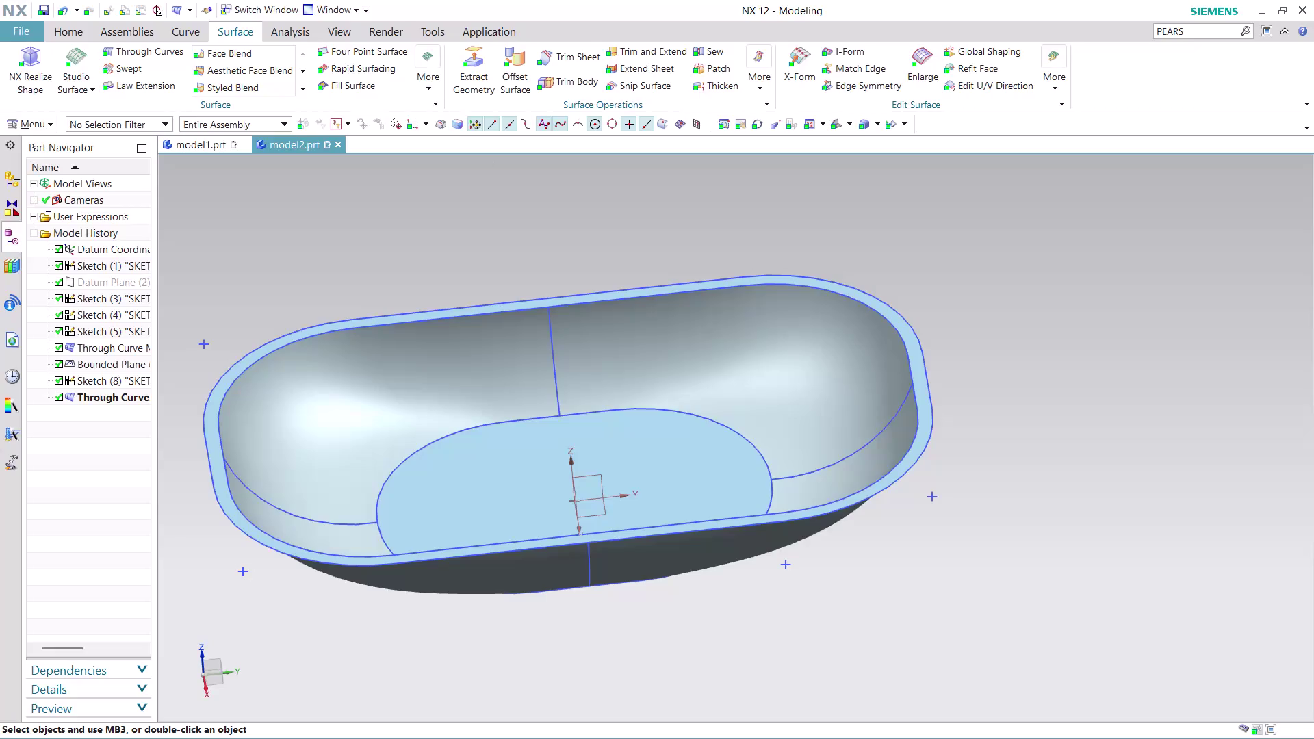
Orbit the view to face the tub's bottom squarely and switch to the Home tab.
middle_drag(444, 205, 456, 227)
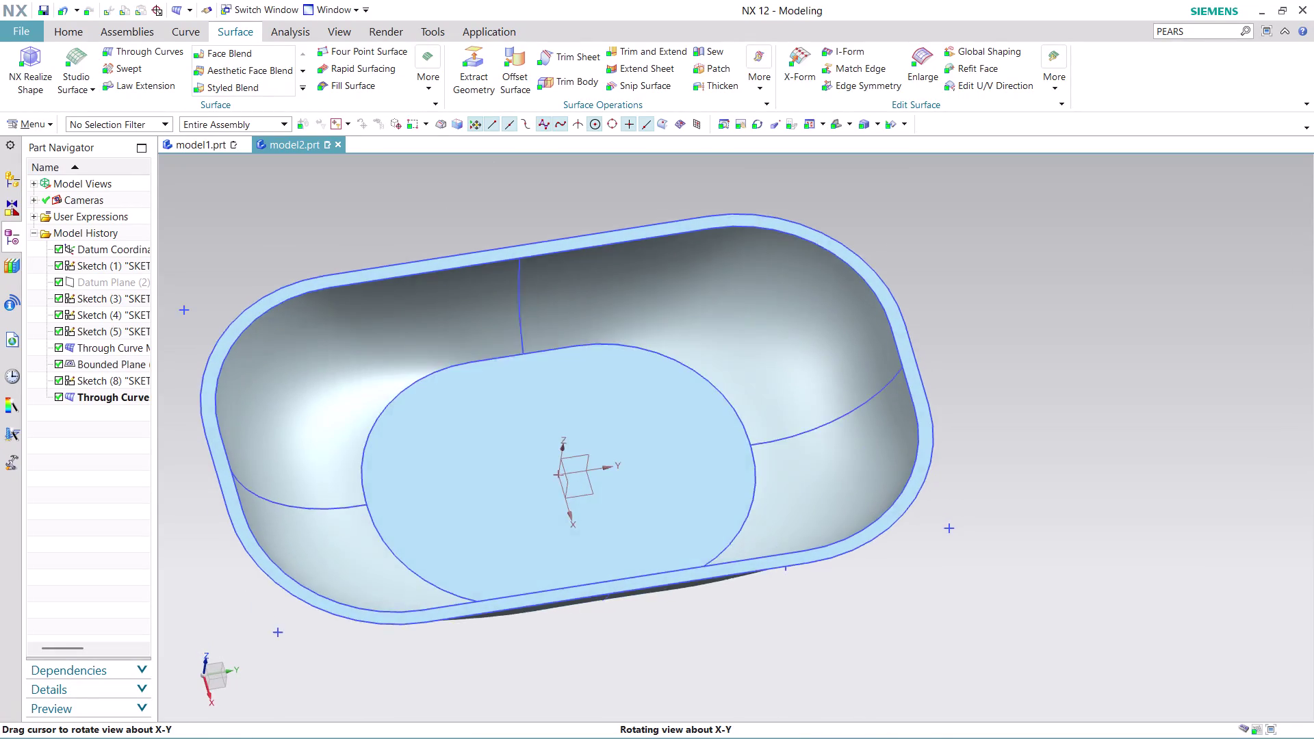
middle_drag(455, 227, 432, 239)
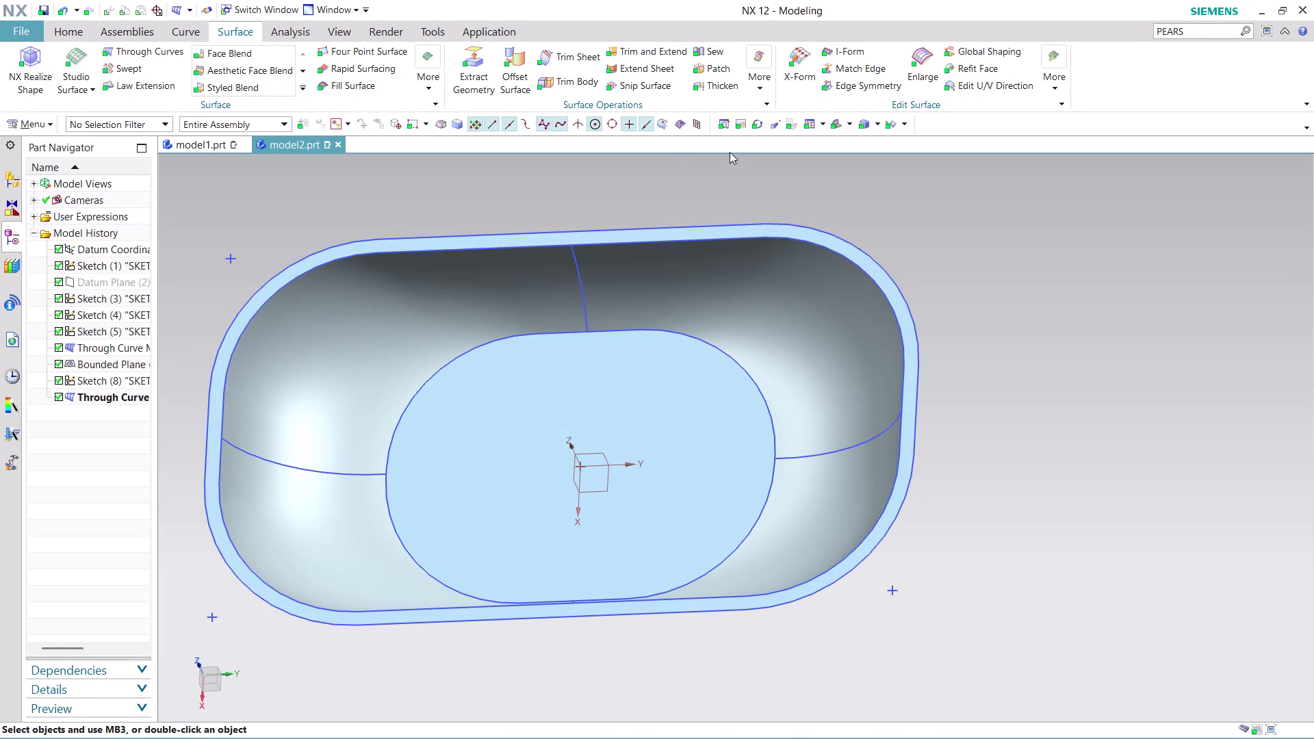
click(57, 37)
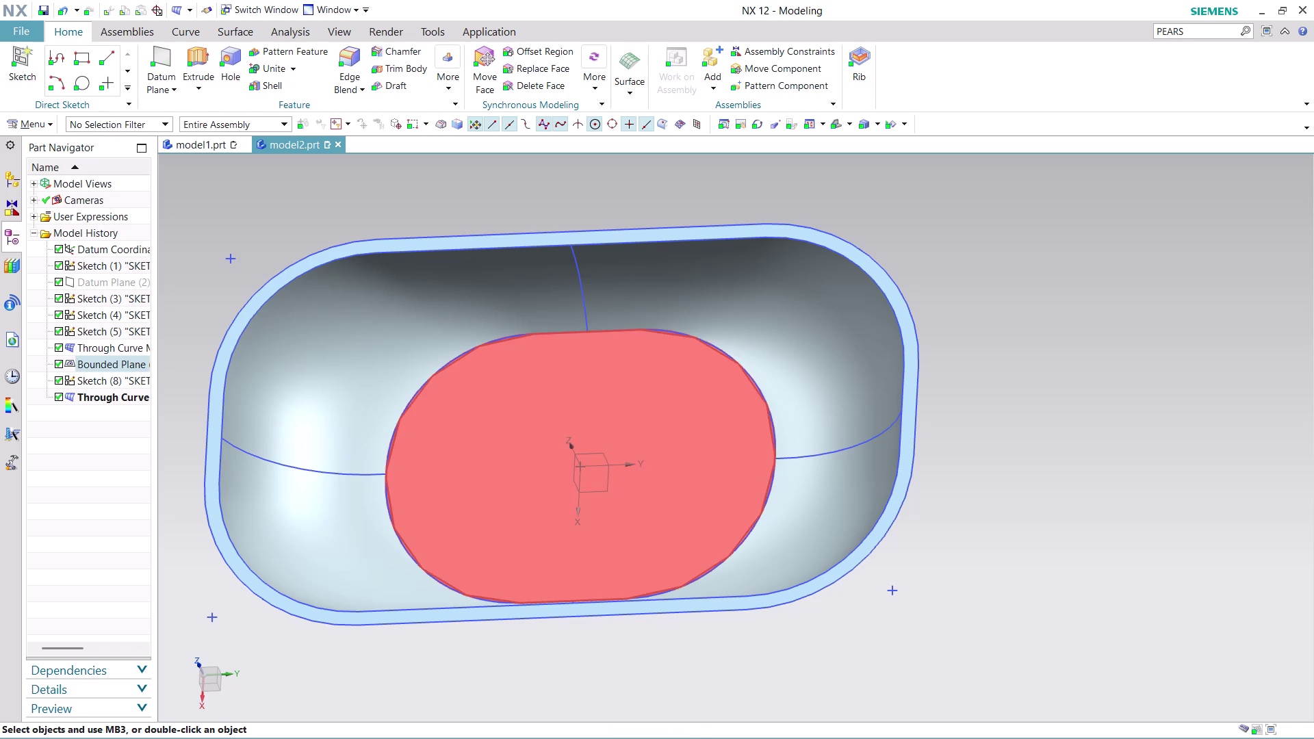
Create Sketch 10 on the tub's flat bottom face, setting its reference direction and origin point.
click(13, 62)
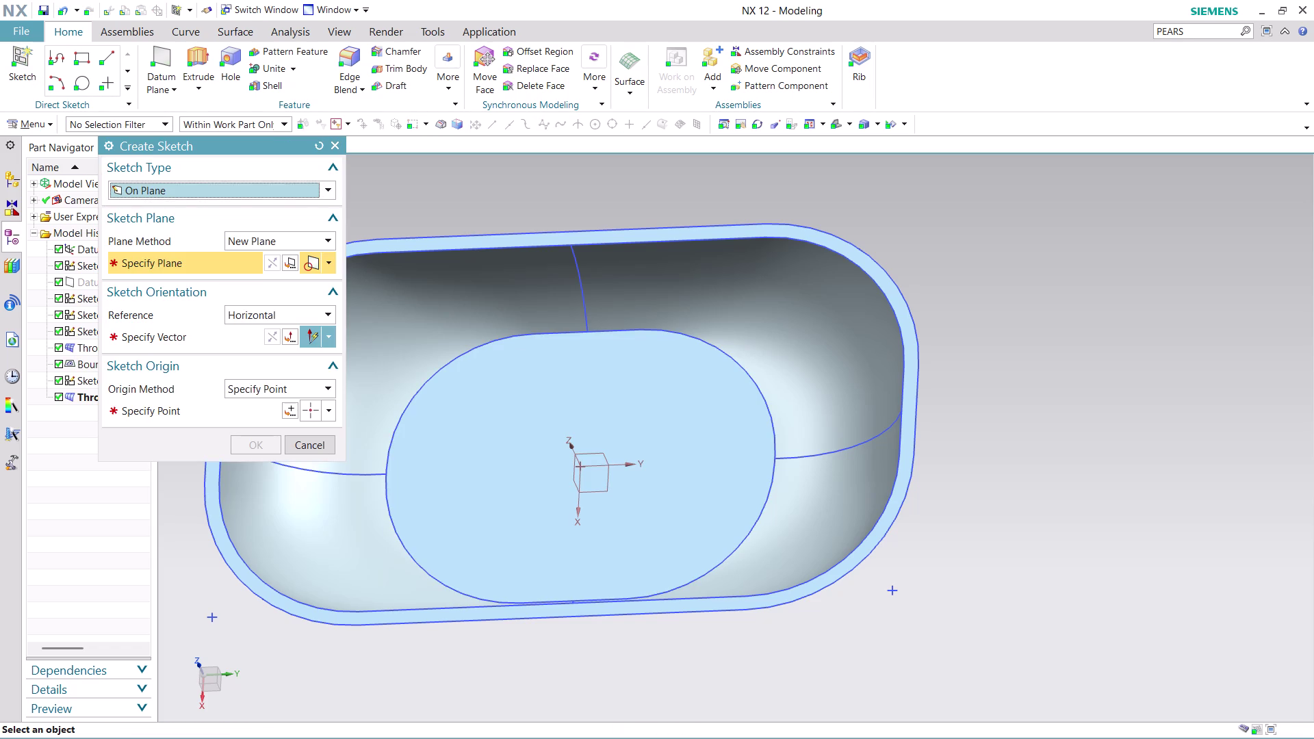
click(466, 513)
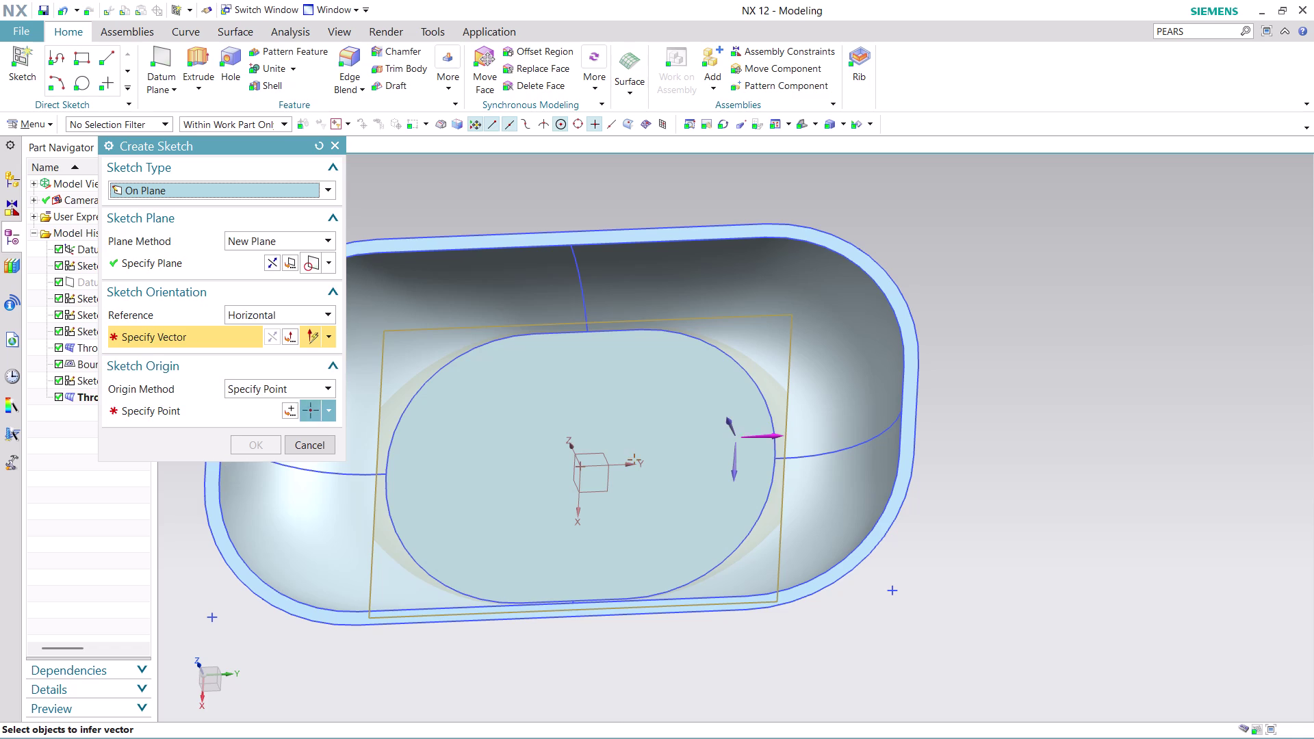
click(770, 438)
click(291, 404)
click(266, 431)
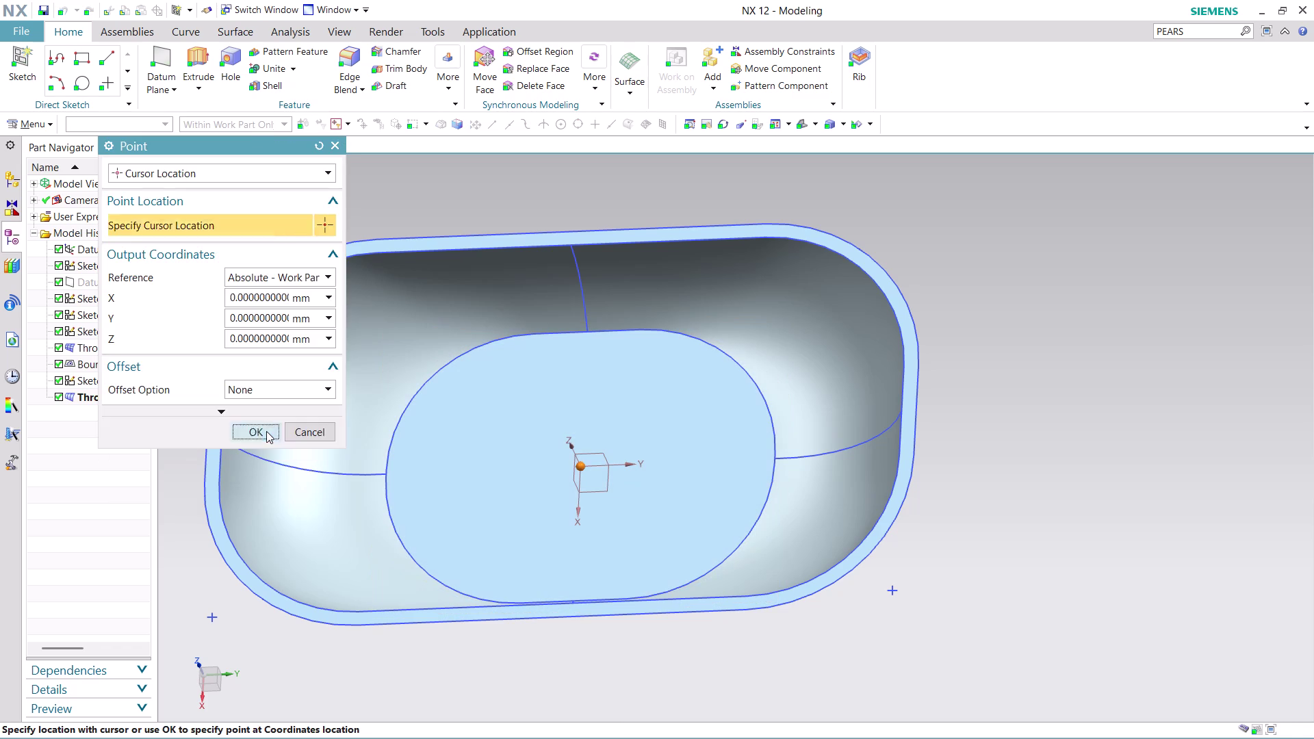
click(250, 441)
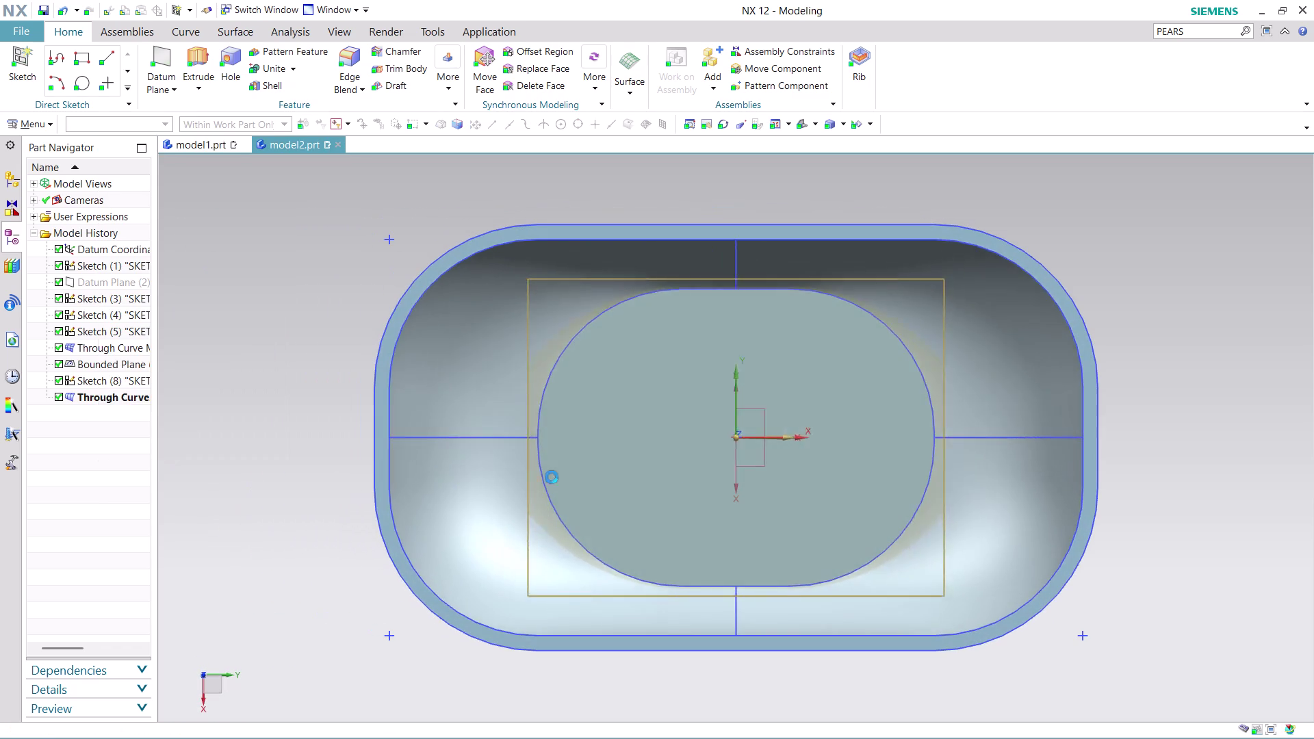
scroll(down, 3)
scroll(up, 3)
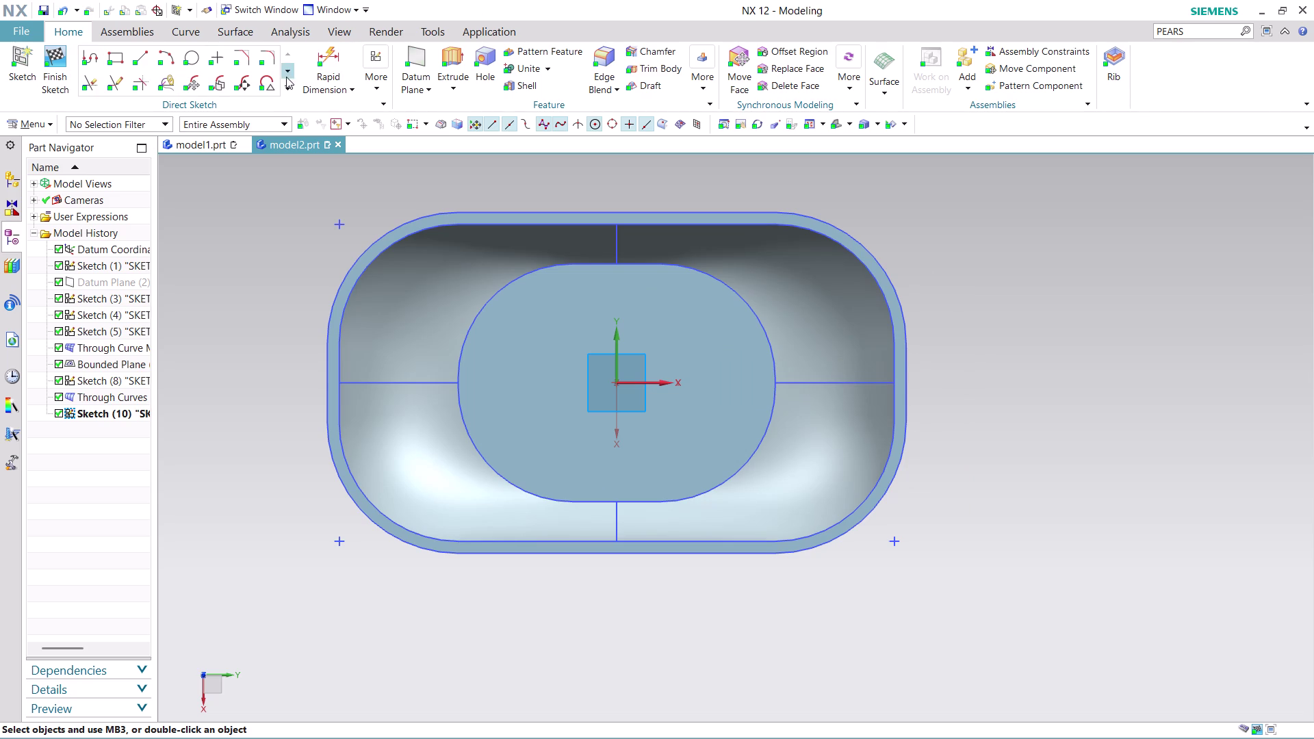
Offset the bottom outline 3 mm inward as a closed loop and finish the sketch.
click(283, 84)
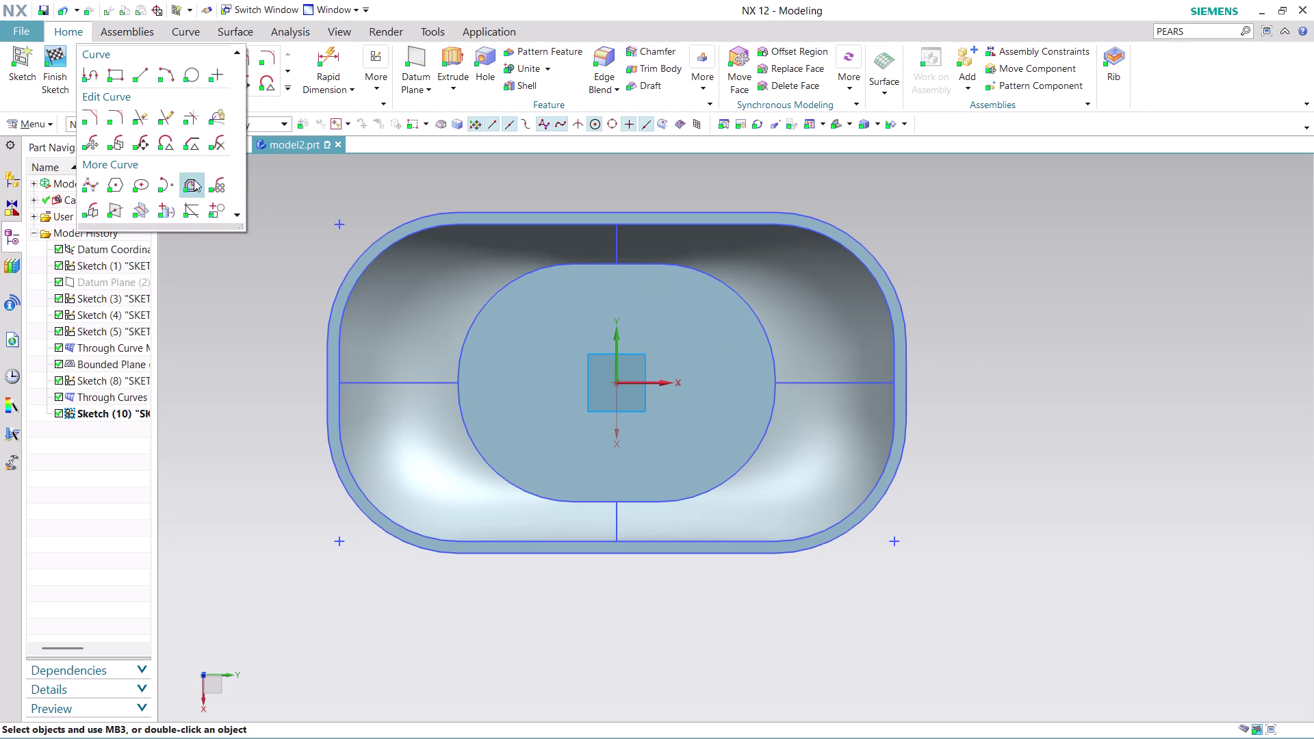
click(193, 180)
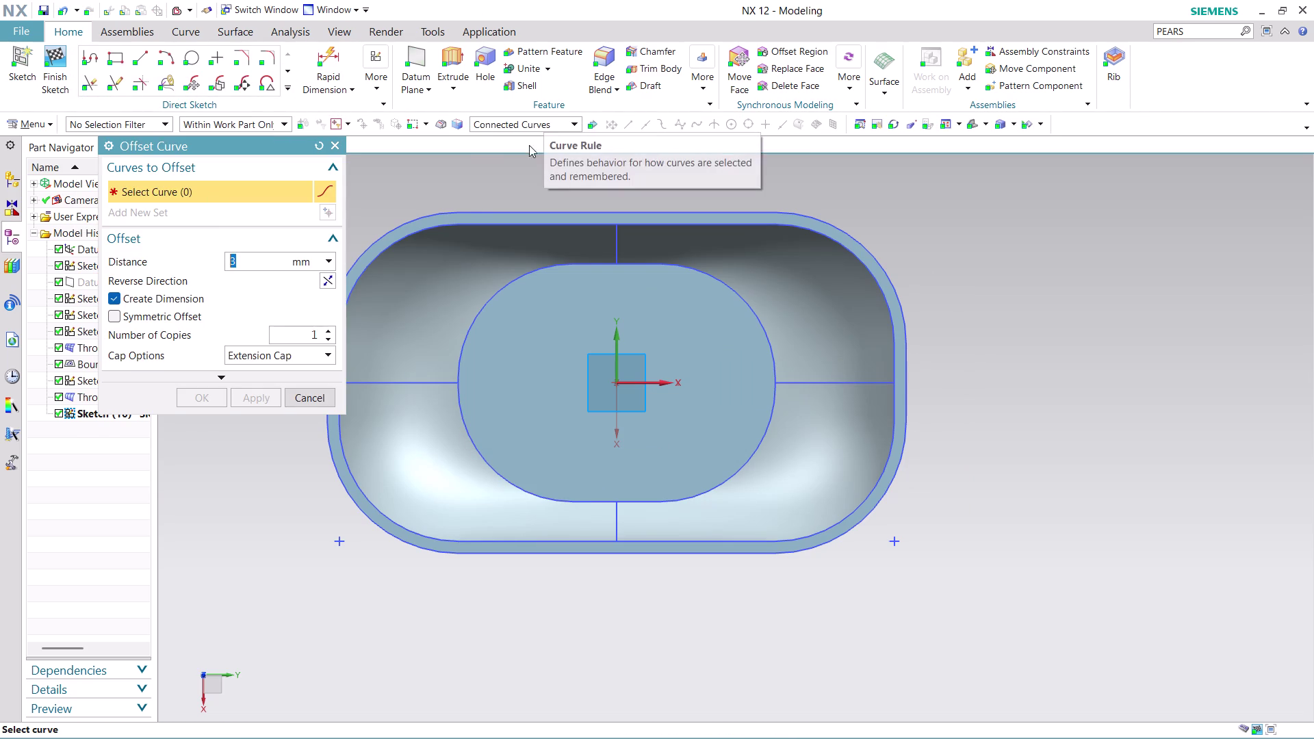
click(461, 346)
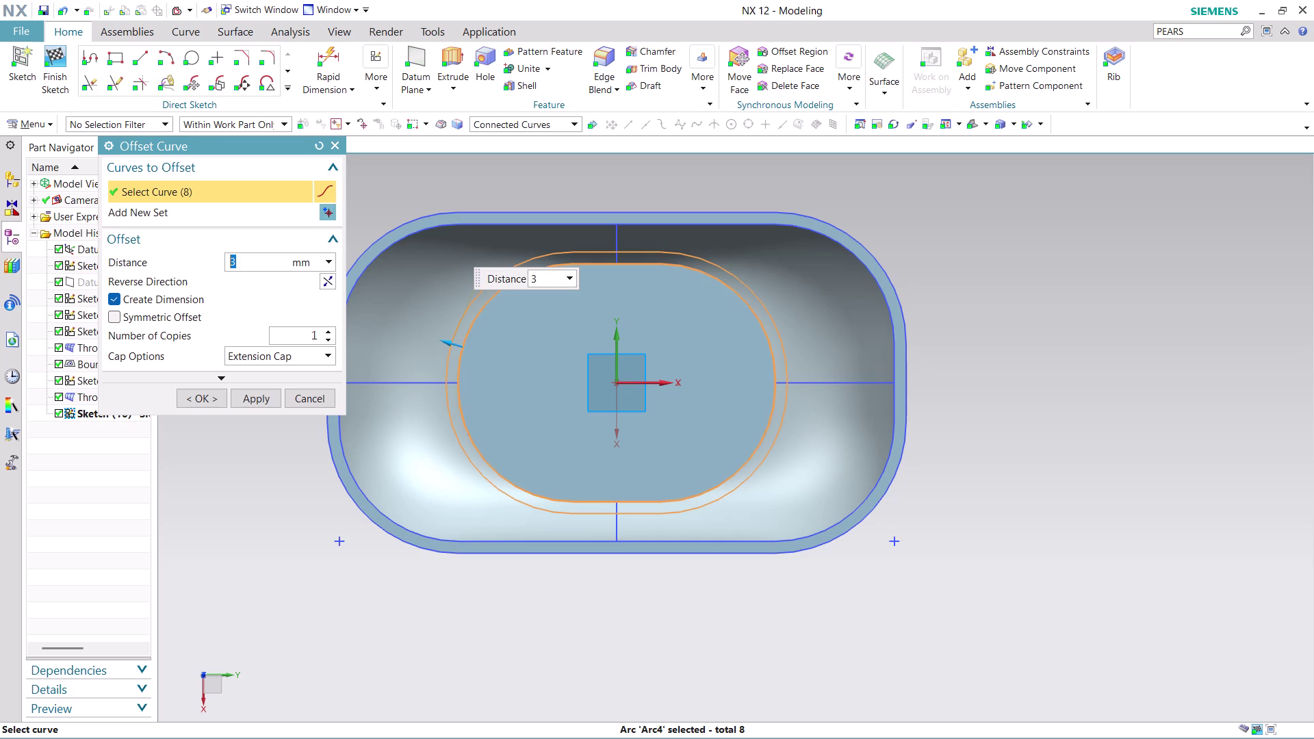
click(332, 279)
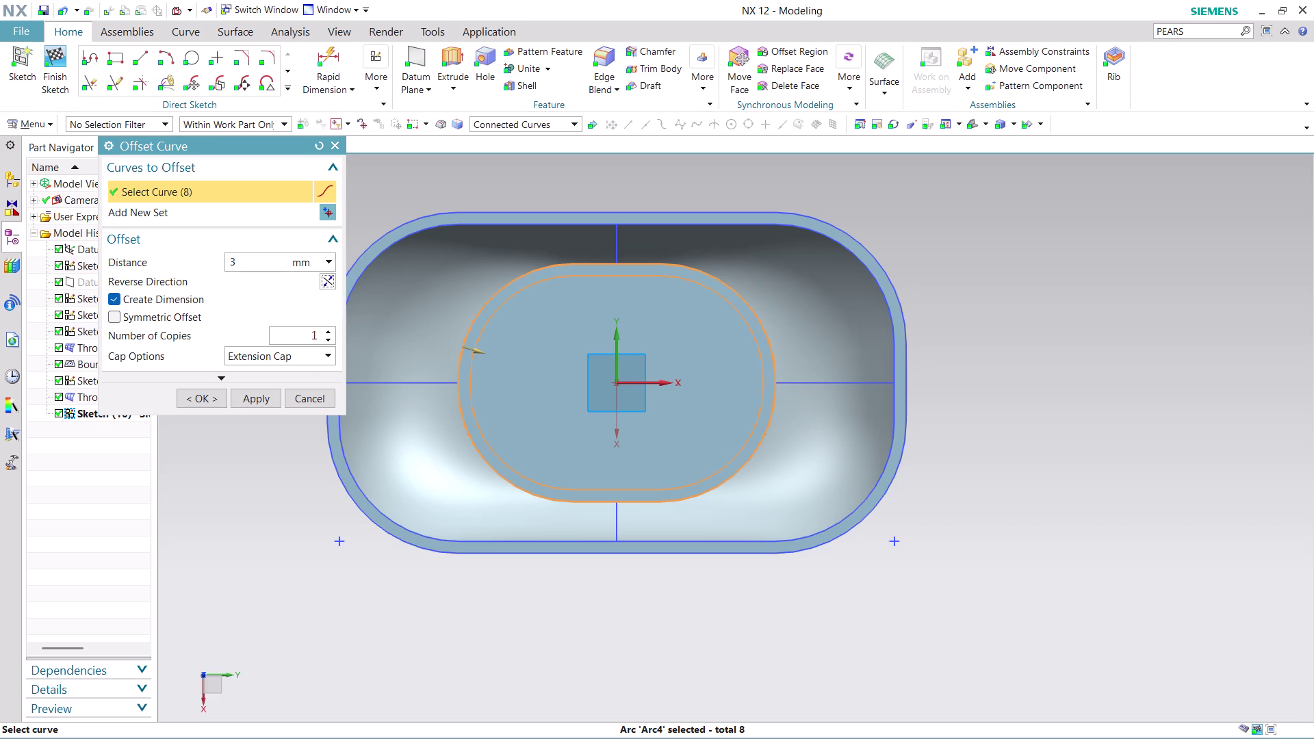
click(190, 396)
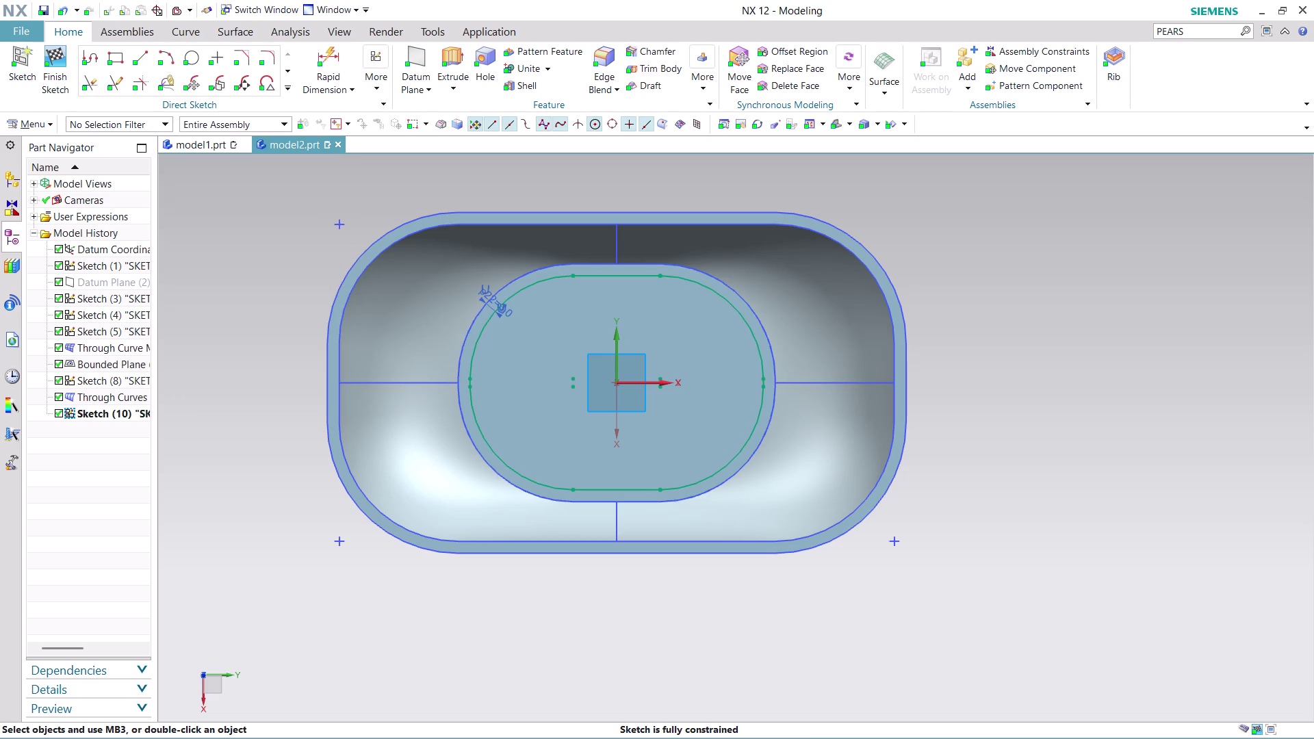
click(55, 65)
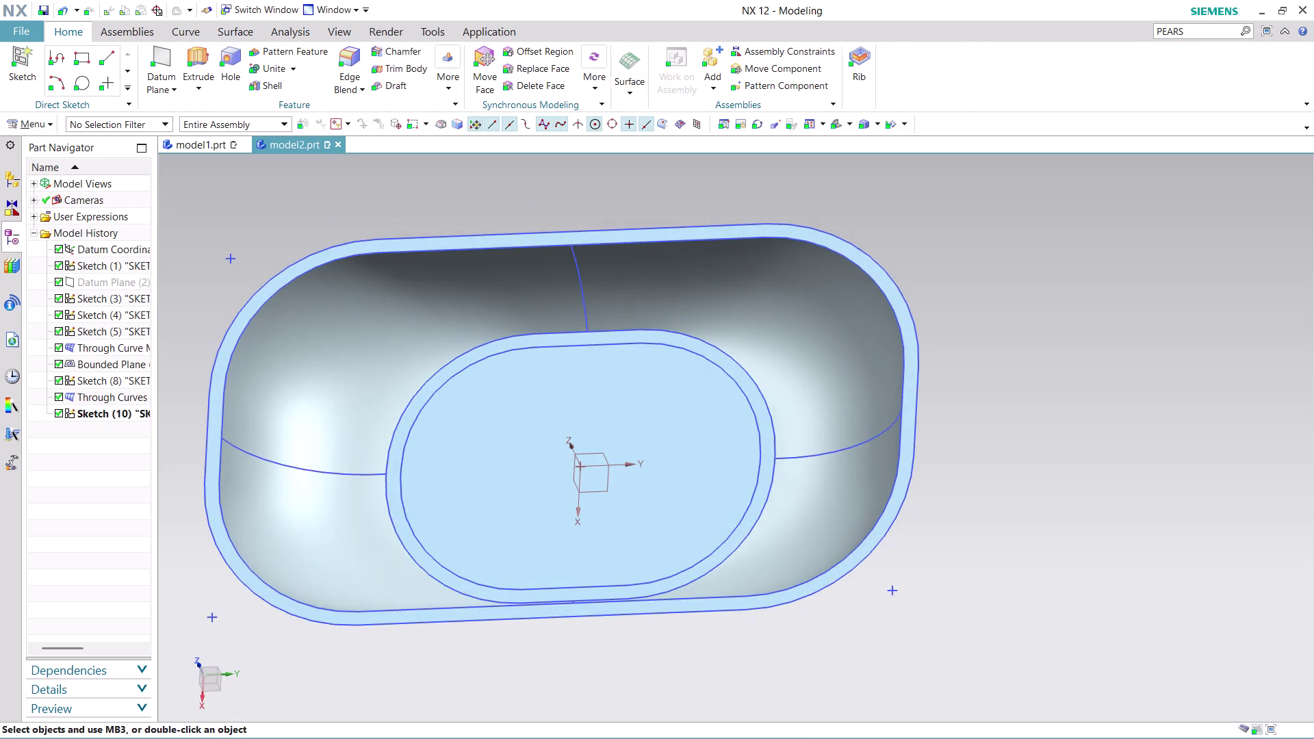
Set up a 7 mm extrusion of the tub's bottom face.
scroll(down, 3)
middle_drag(559, 679, 549, 568)
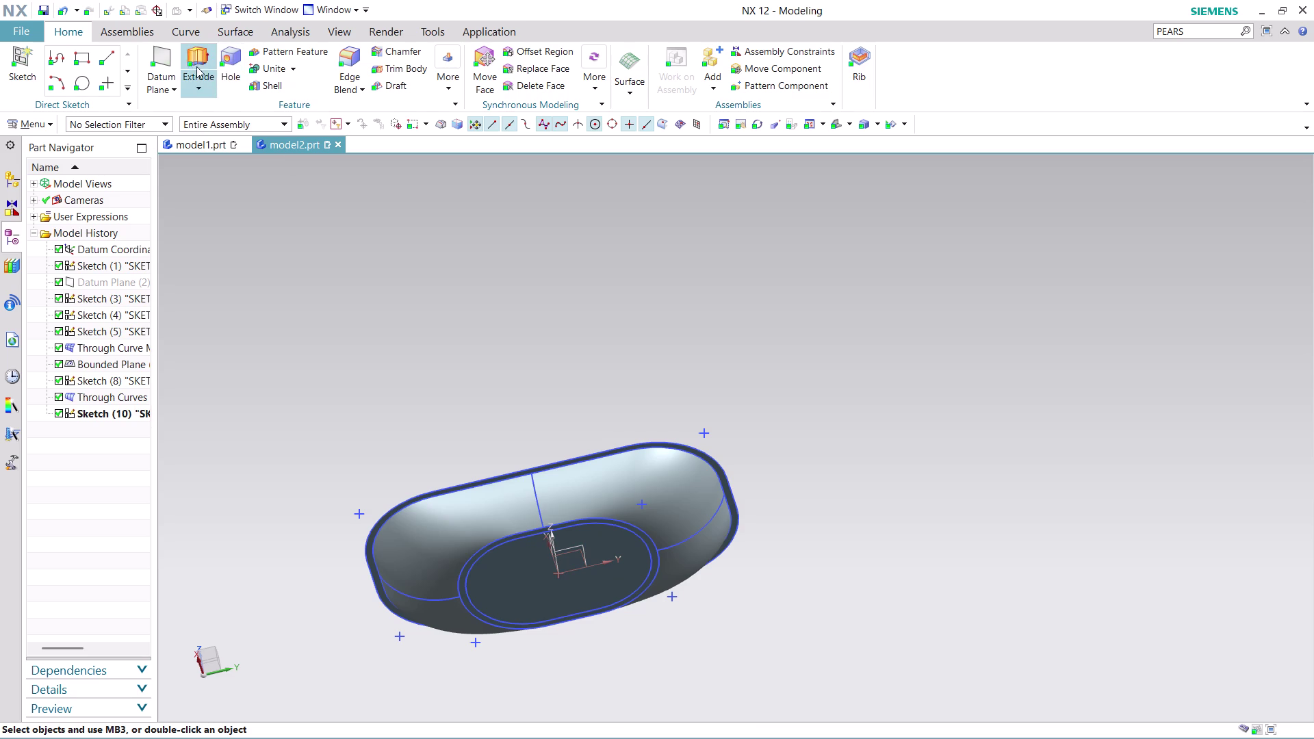
click(188, 56)
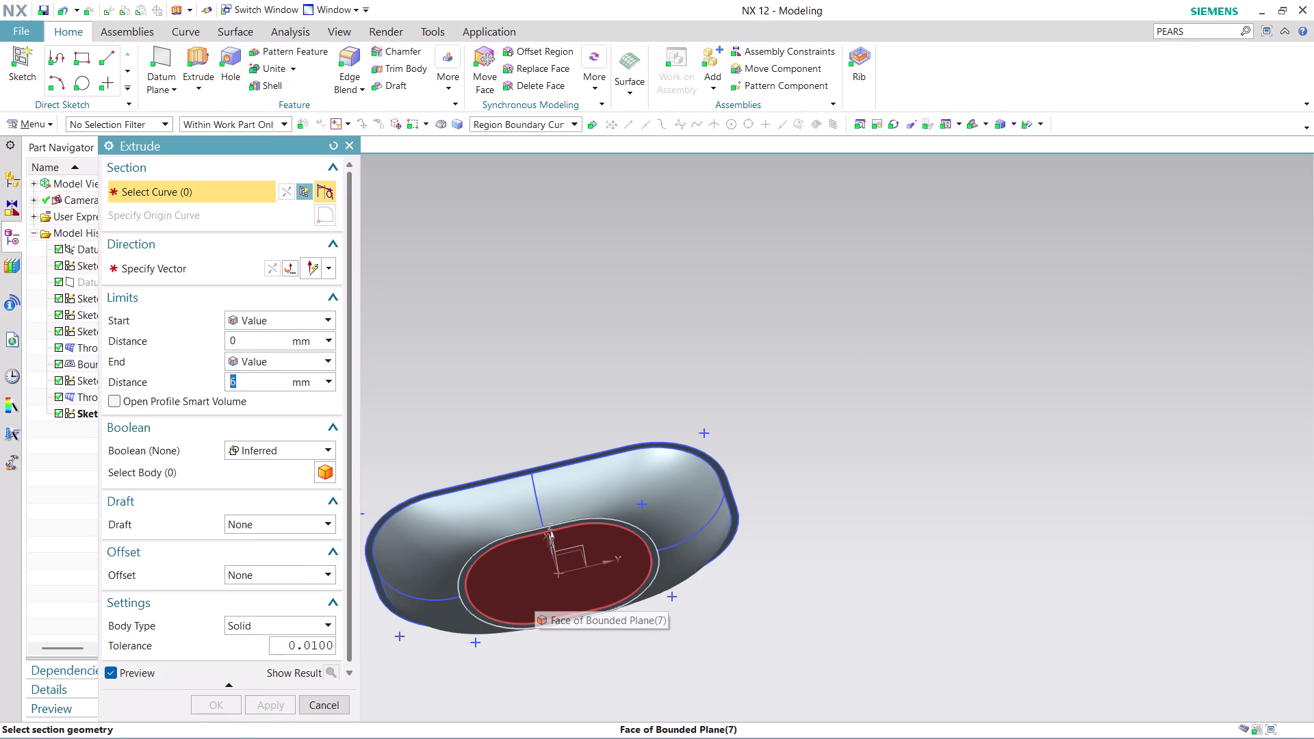
key(7)
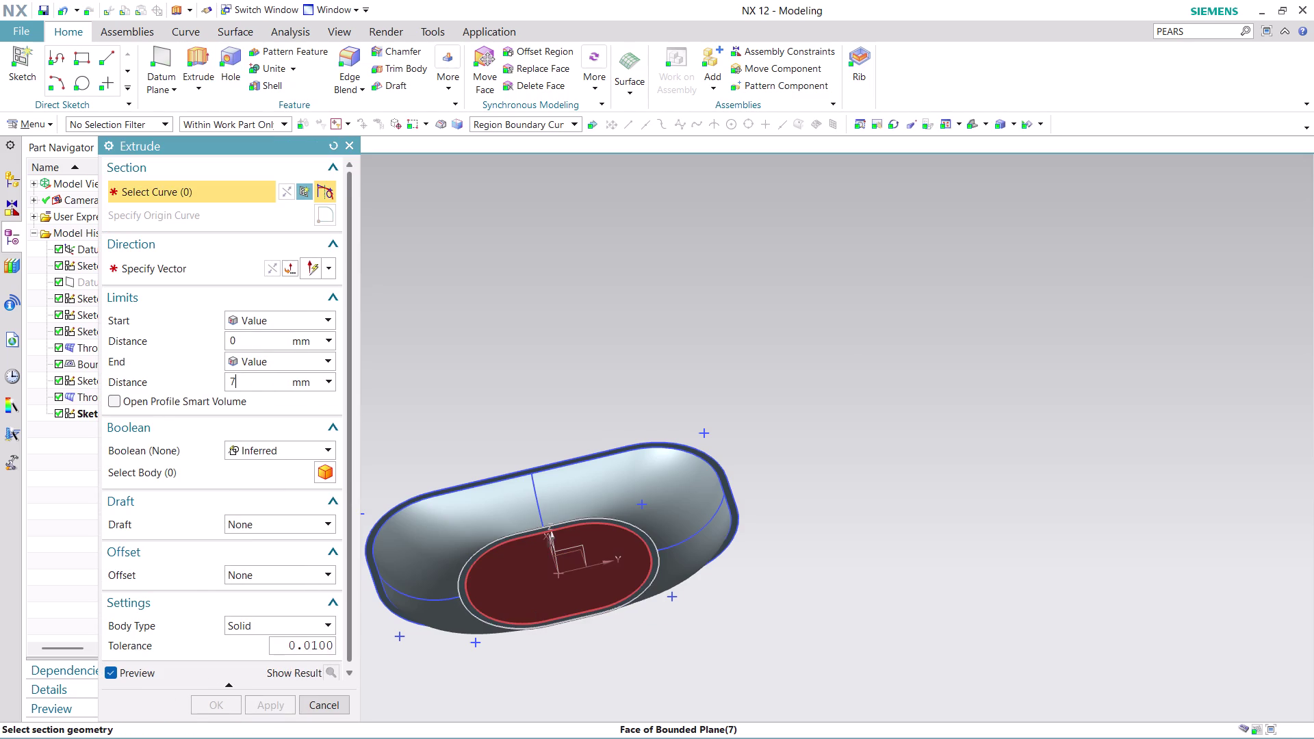
click(535, 594)
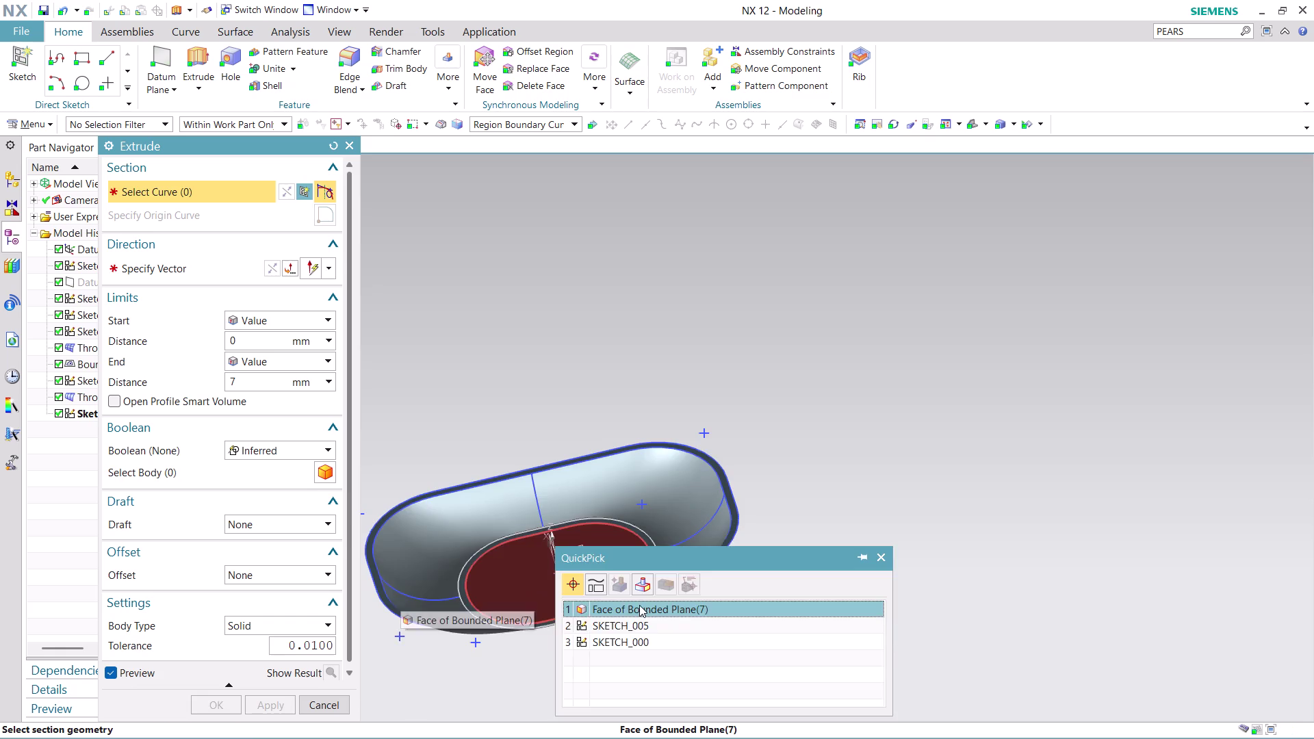
click(640, 605)
Accept the trial extrusion, undo it after it cuts a hole, and restart Extrude.
middle_drag(652, 415, 654, 462)
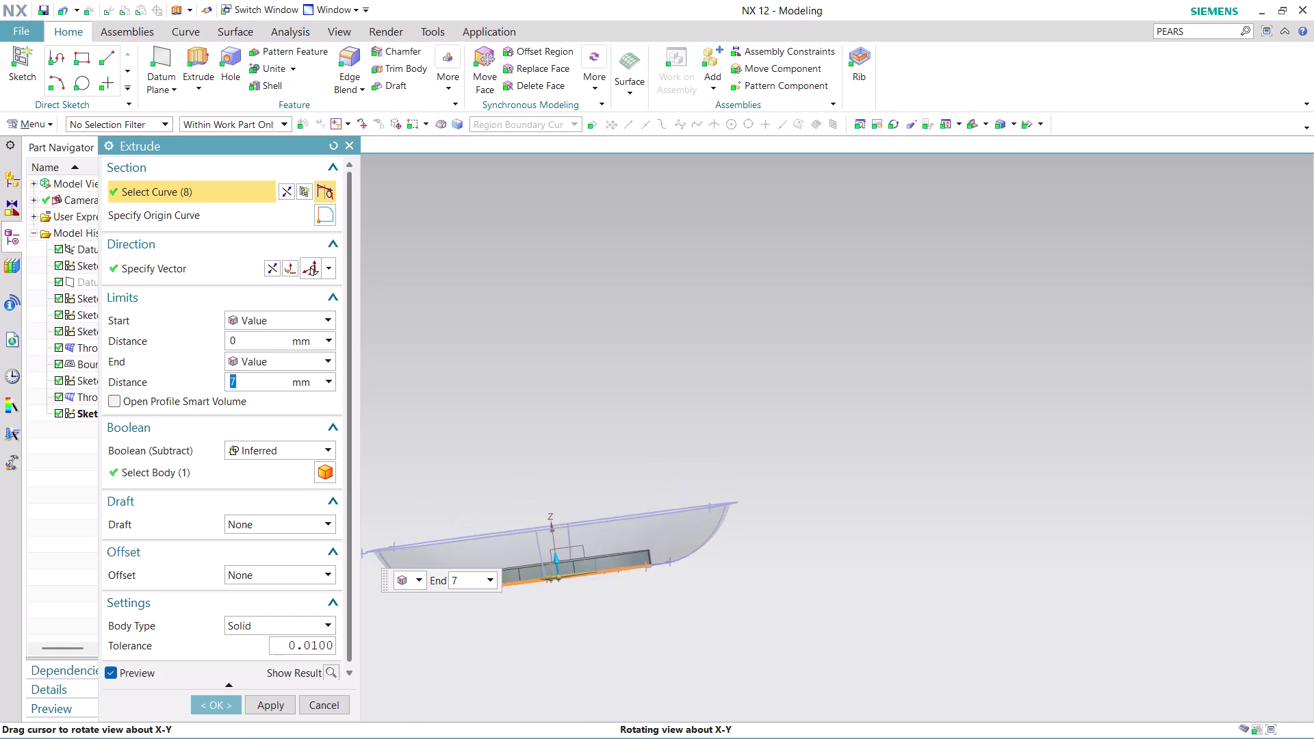
middle_drag(655, 462, 643, 436)
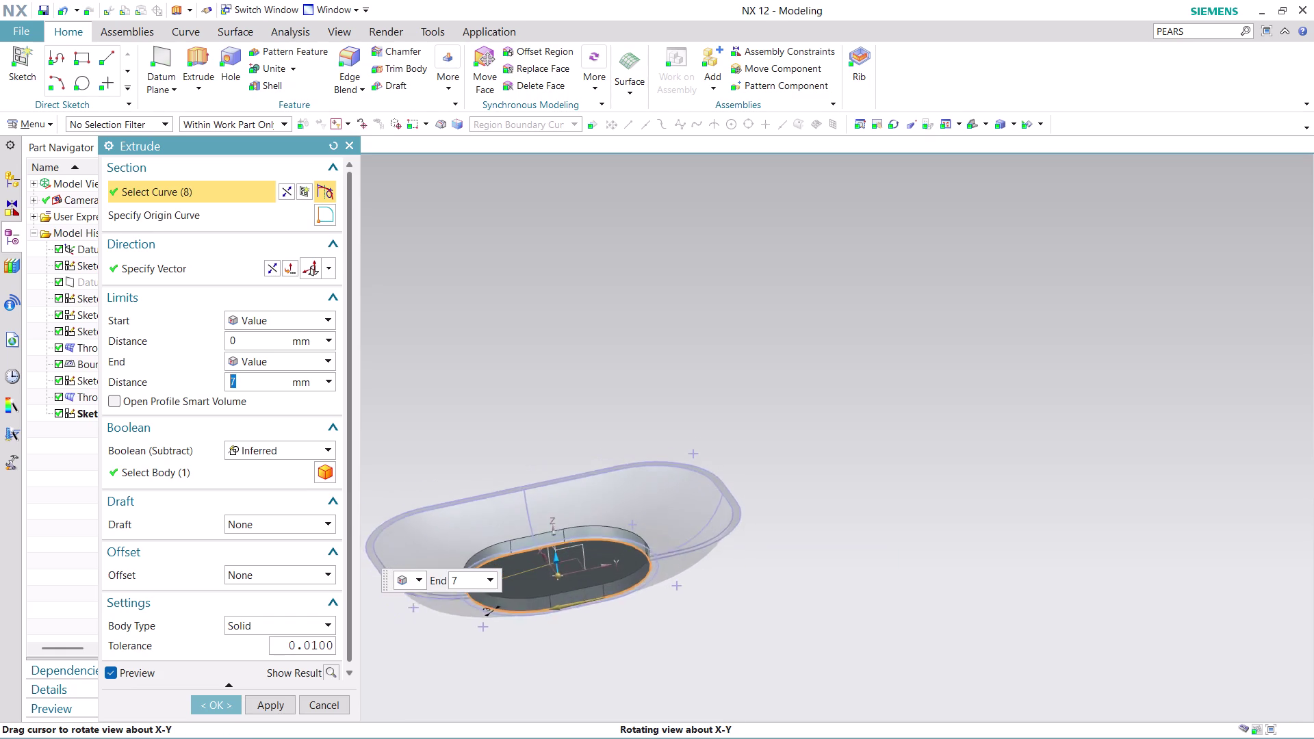
middle_drag(643, 436, 642, 410)
middle_click(642, 409)
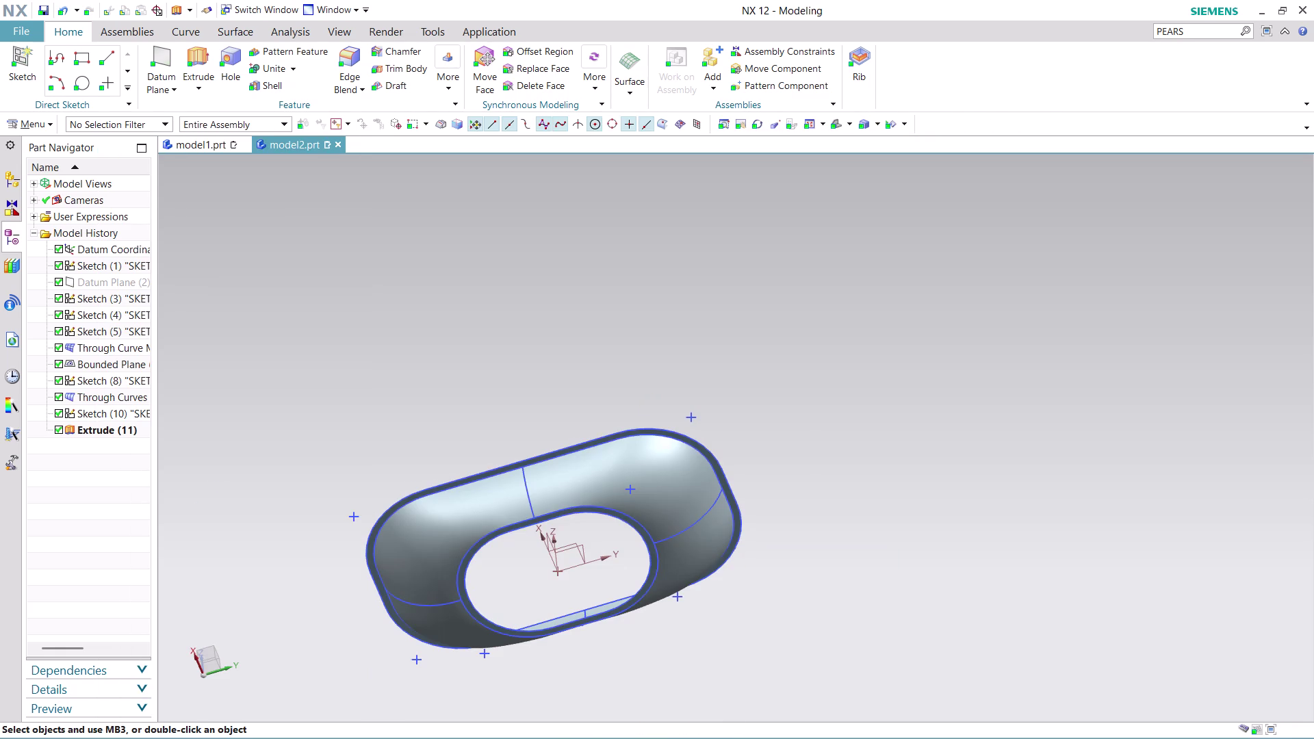
key(ctrl+z)
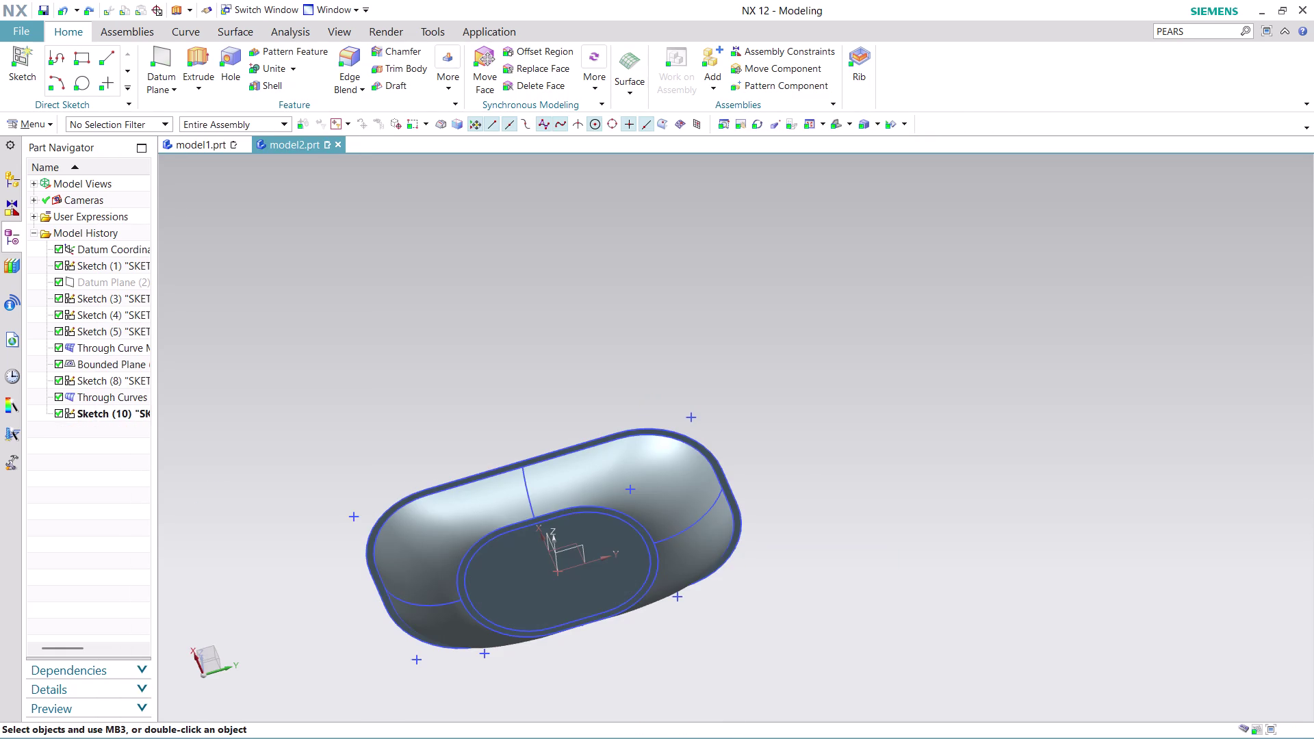
click(216, 63)
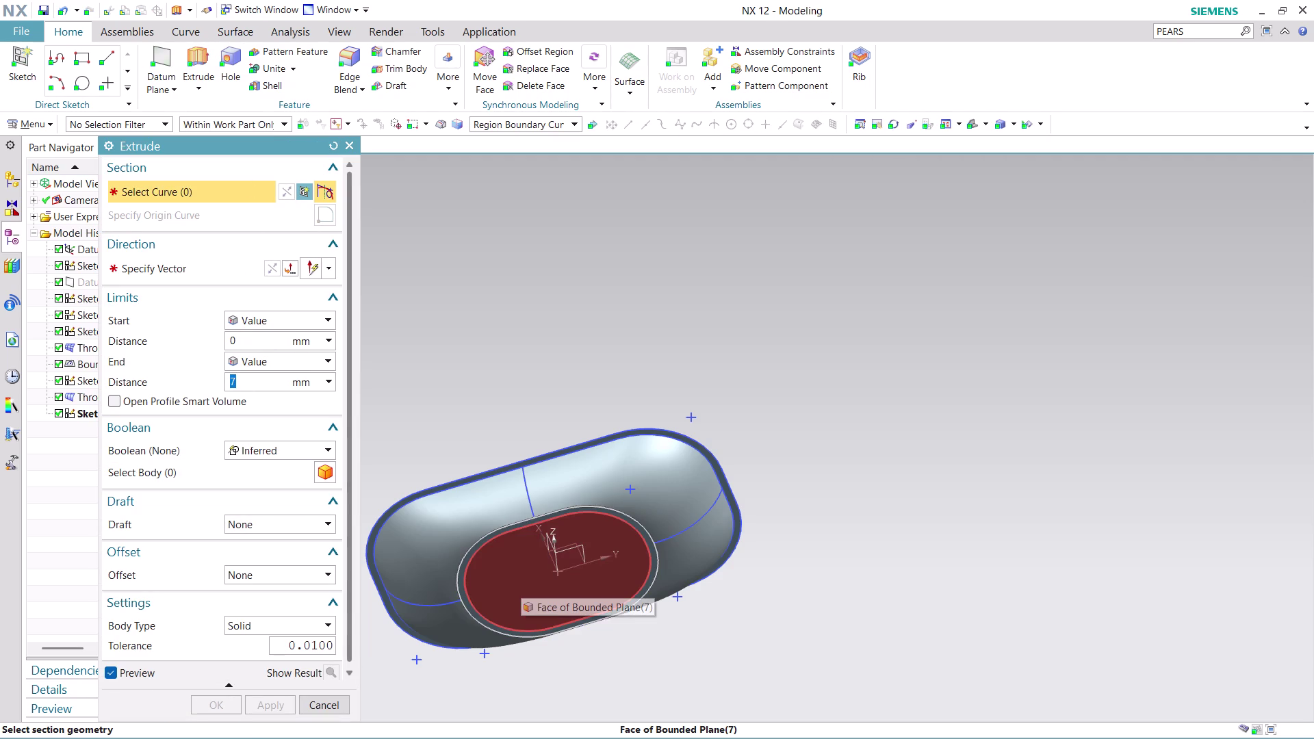
Extrude the offset outline loop 7 mm downward as a sheet body.
click(324, 622)
click(288, 656)
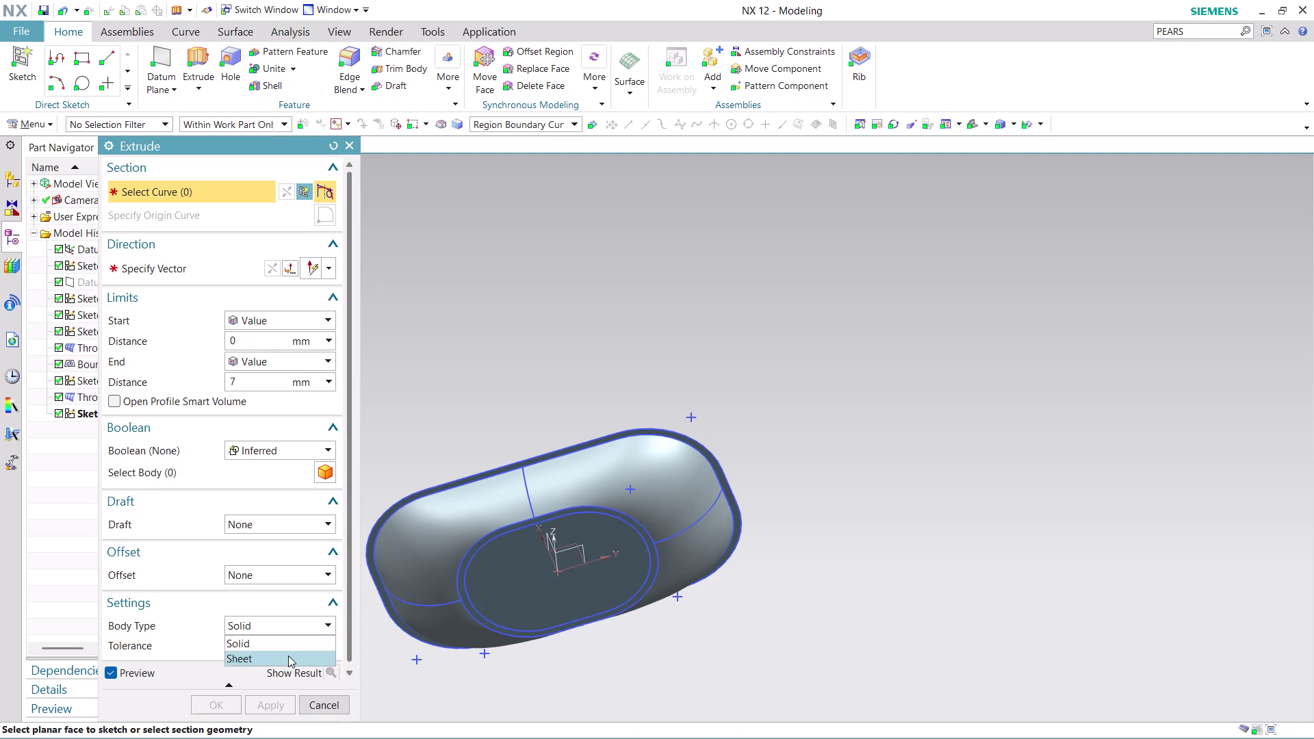
click(512, 574)
click(274, 266)
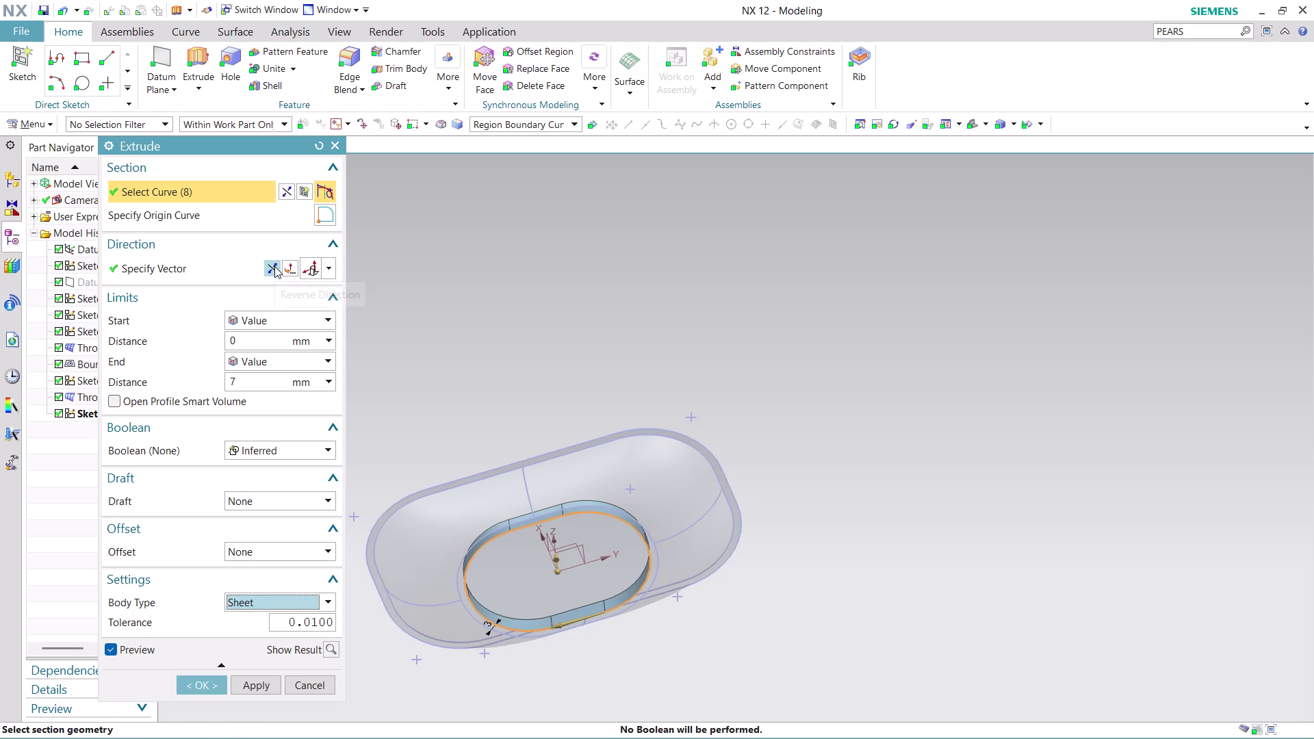
click(205, 686)
middle_drag(572, 381, 580, 458)
middle_click(580, 459)
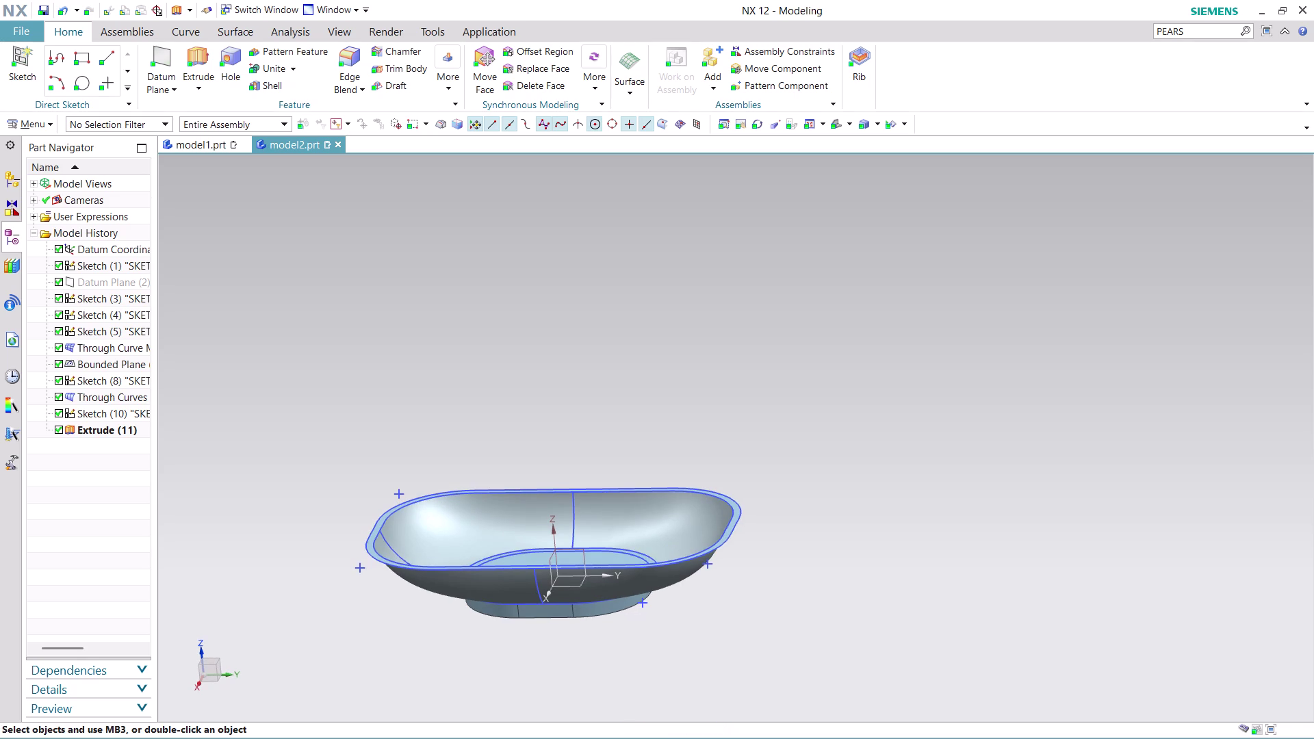